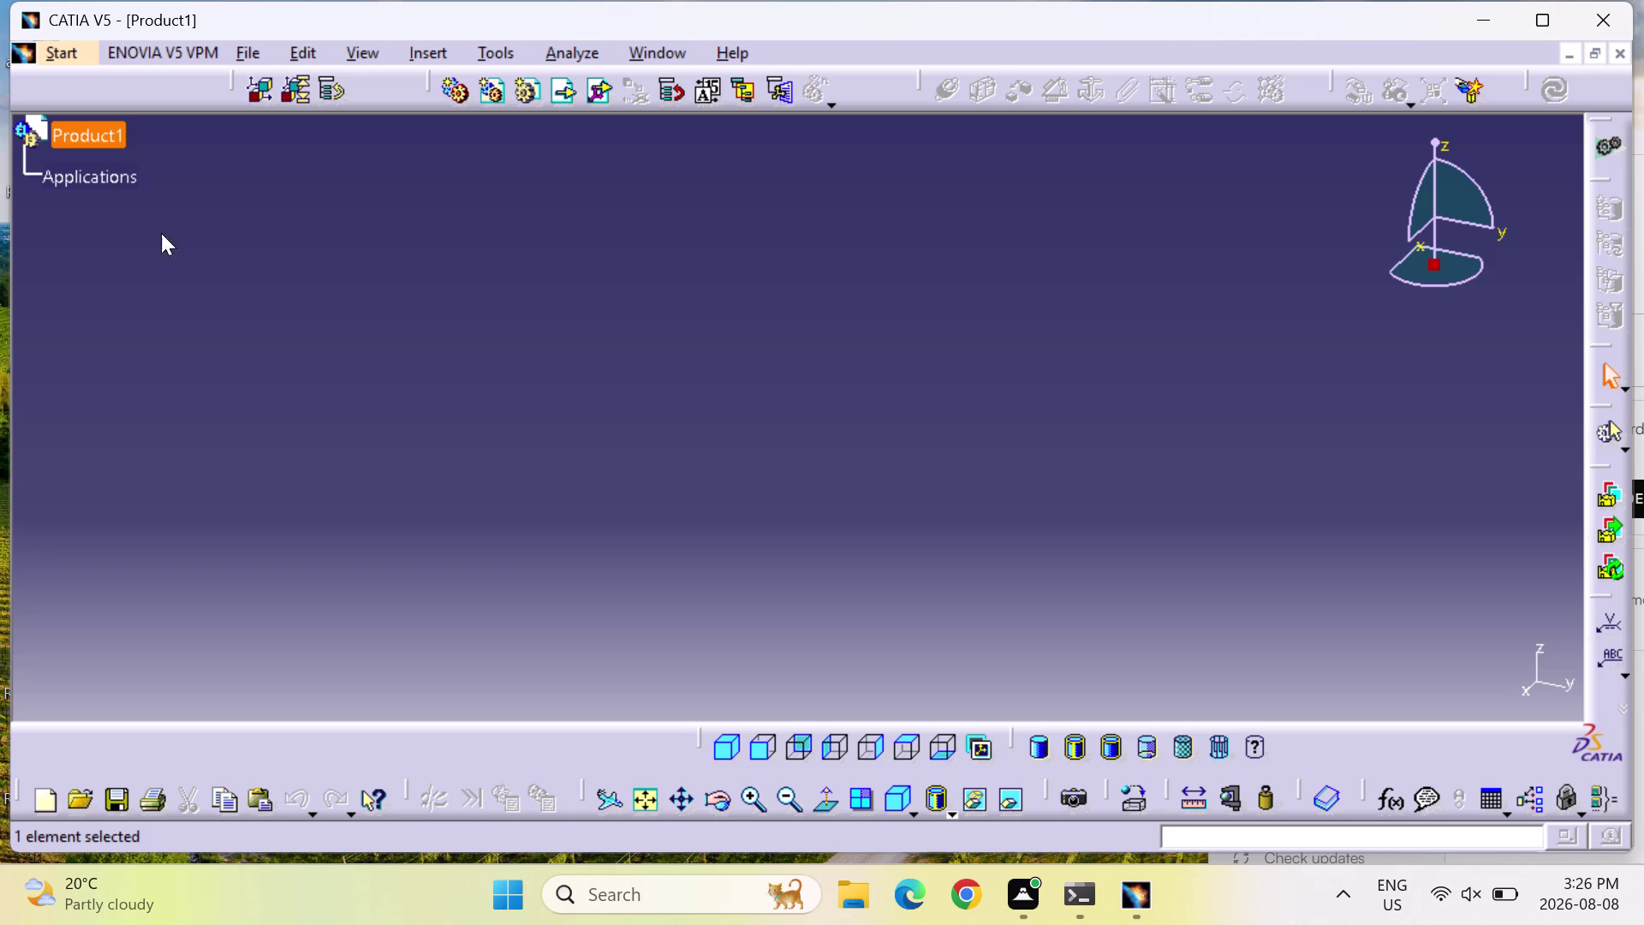
Close the empty Product1 document via File > Close.
click(1626, 55)
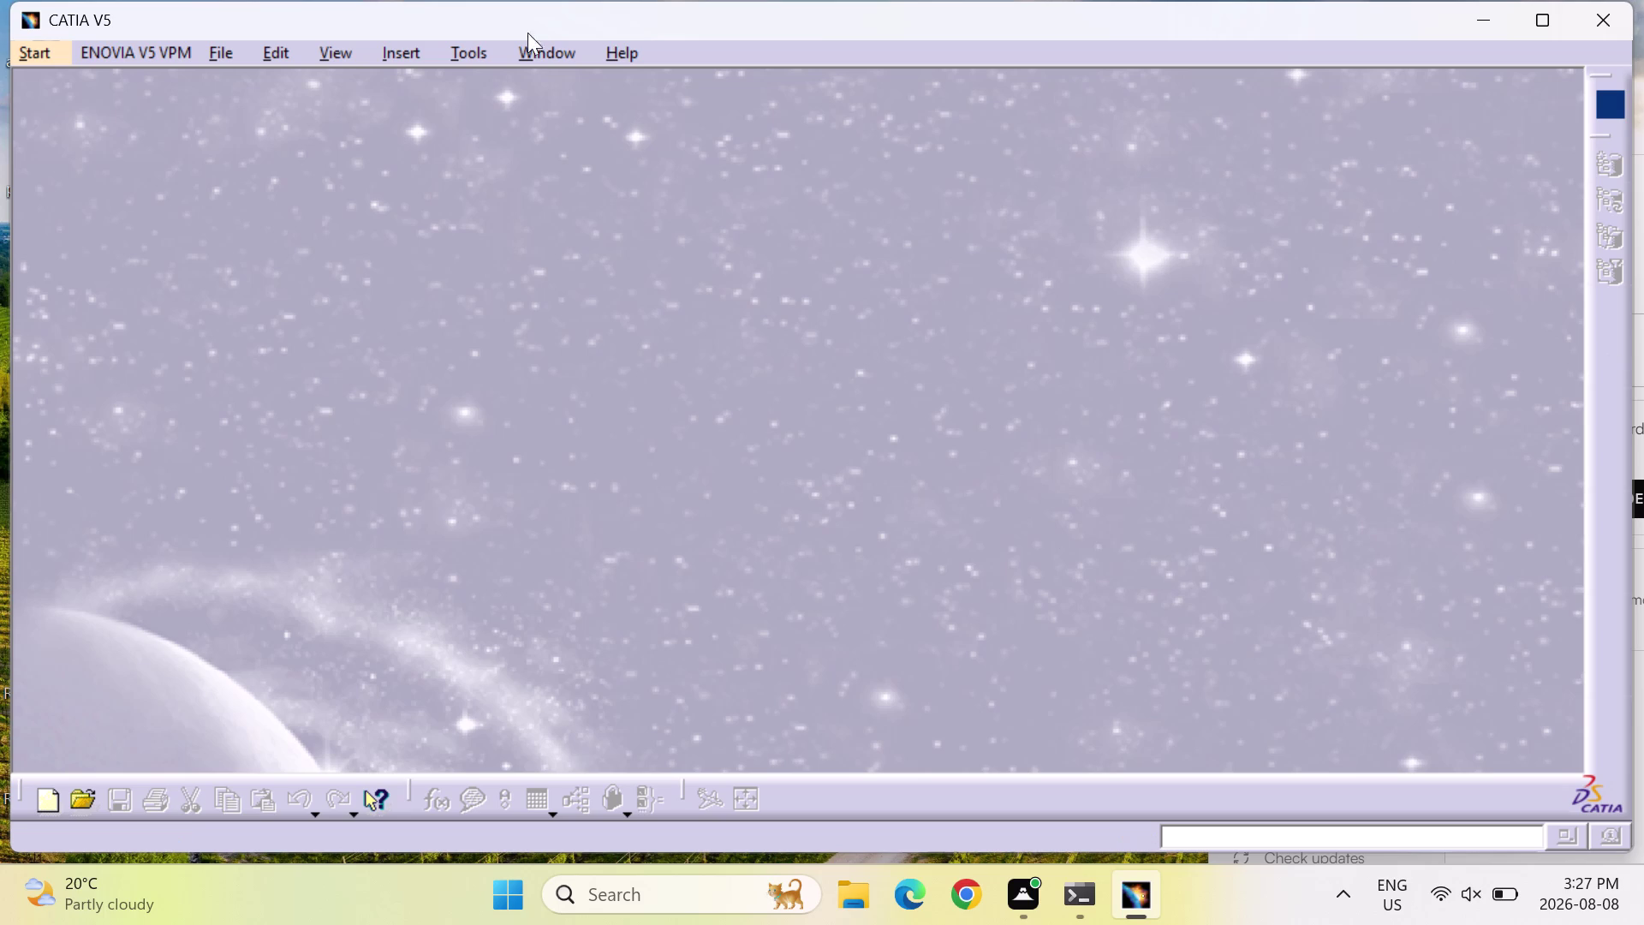
Create a new Part Design part from Mechanical Design, keeping the default name Part1.
click(40, 51)
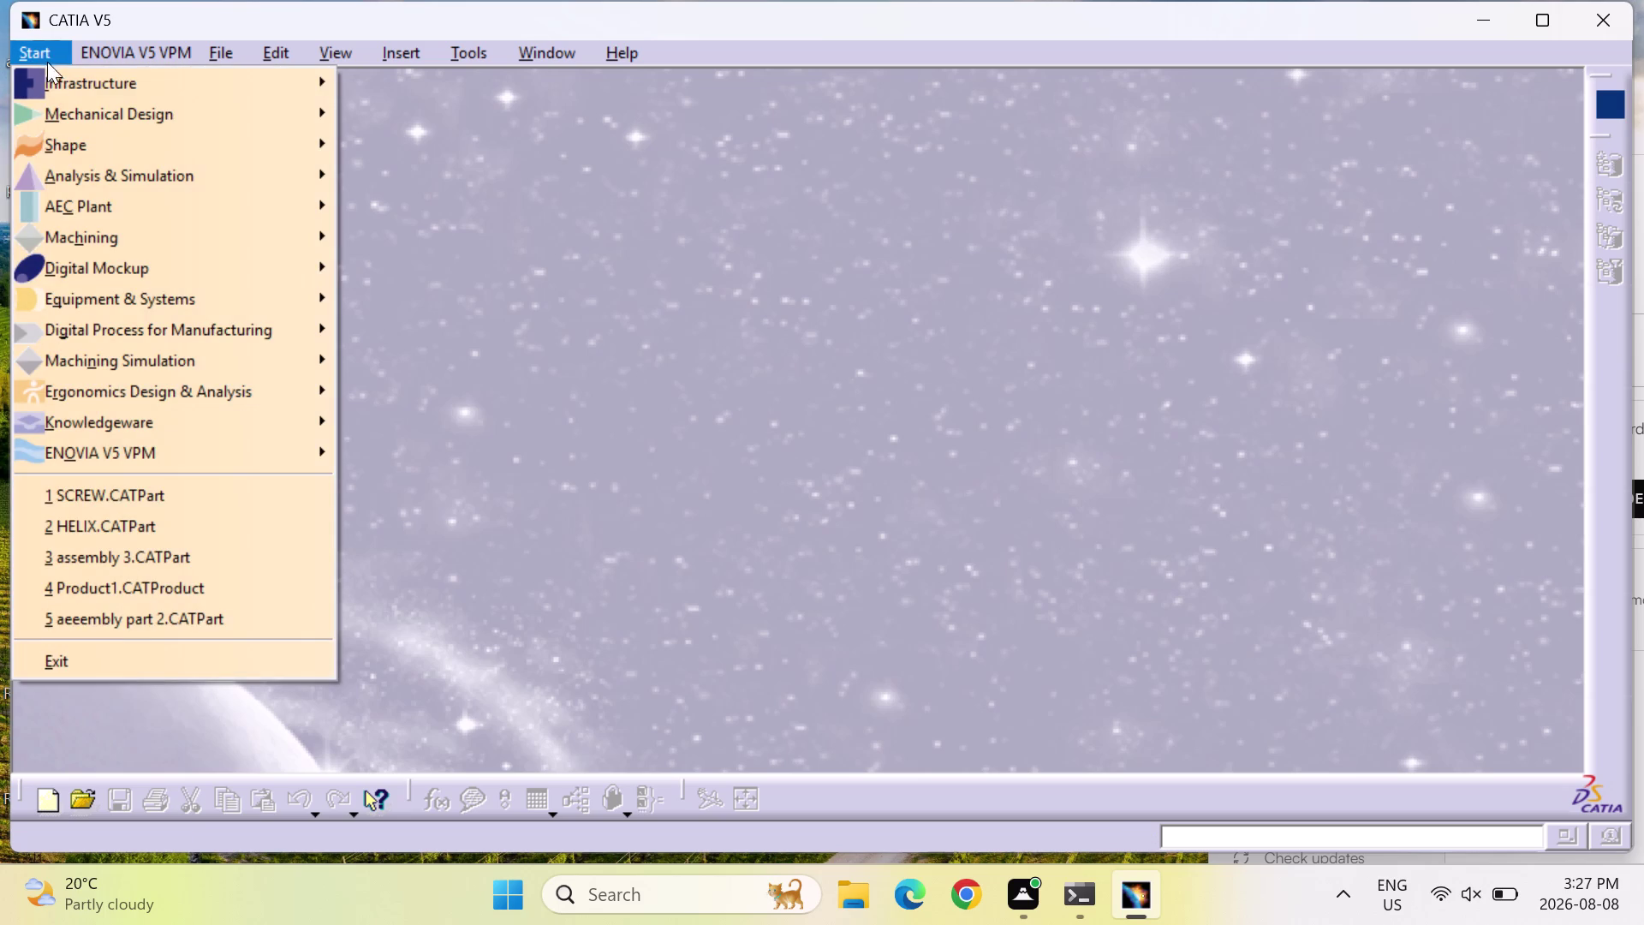
click(79, 111)
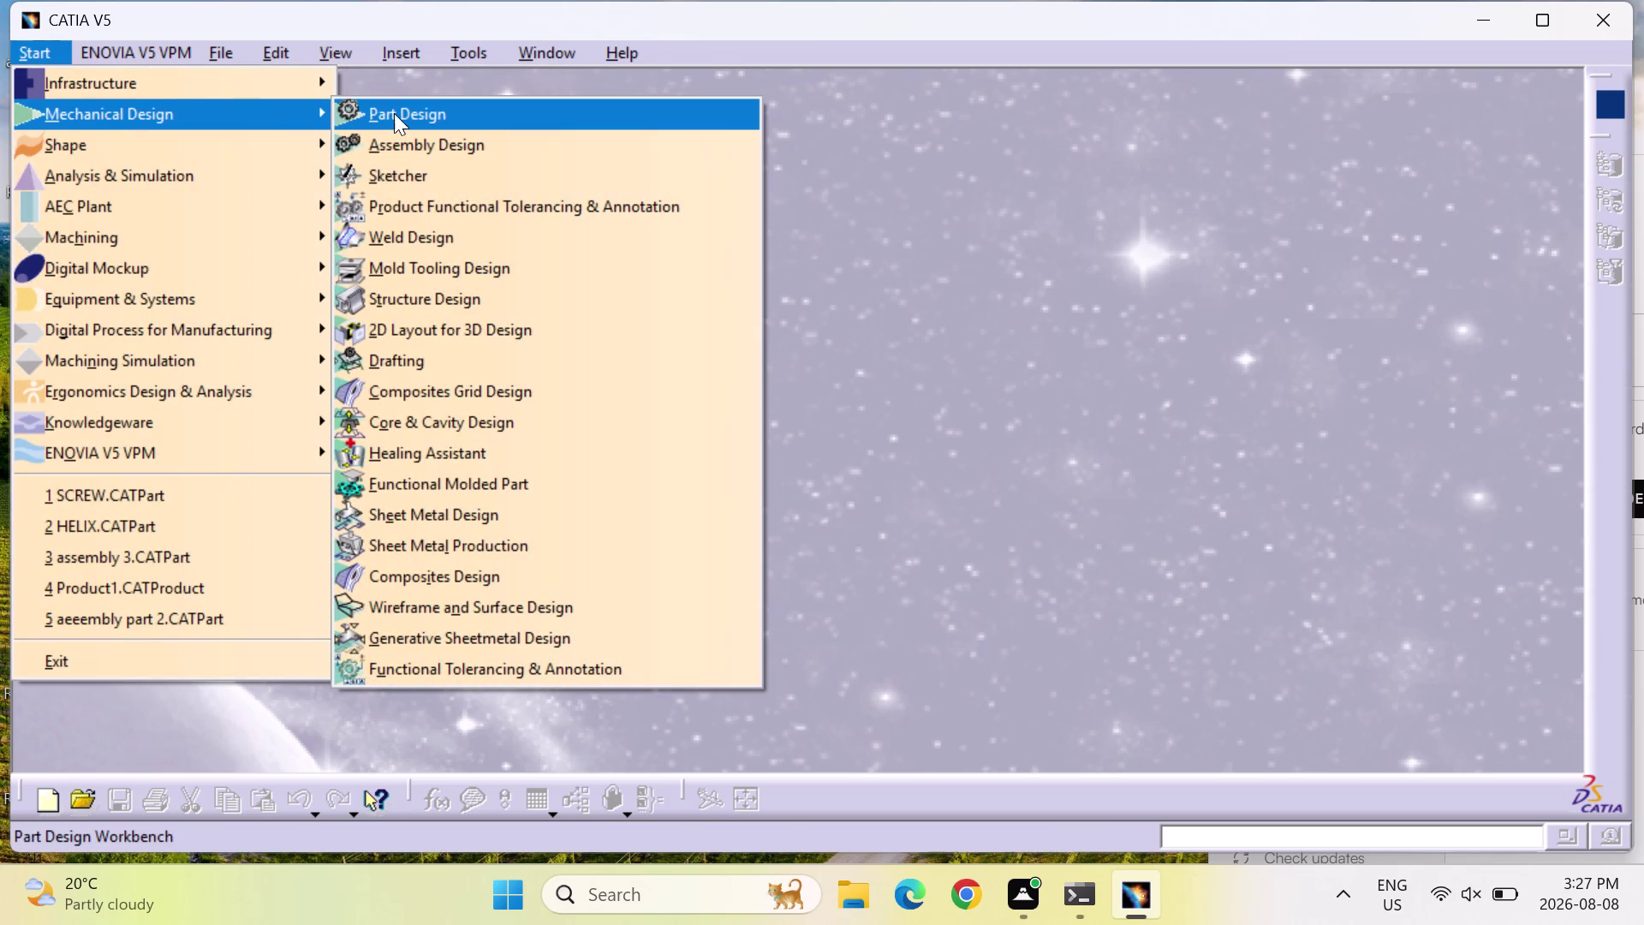
click(403, 111)
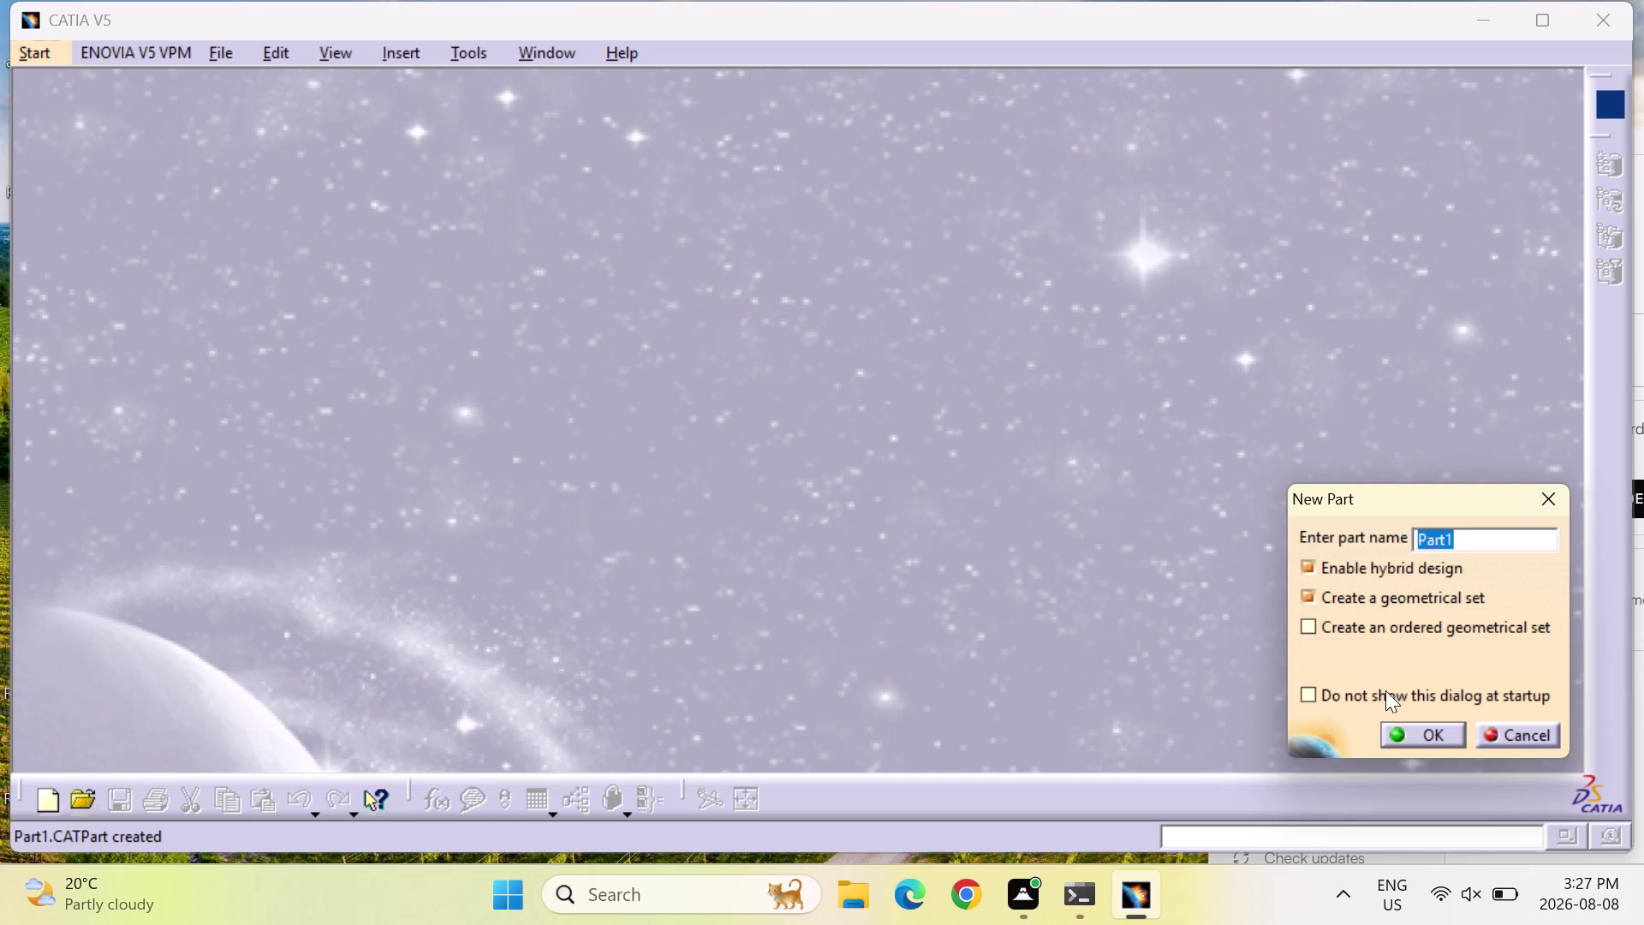
click(1431, 728)
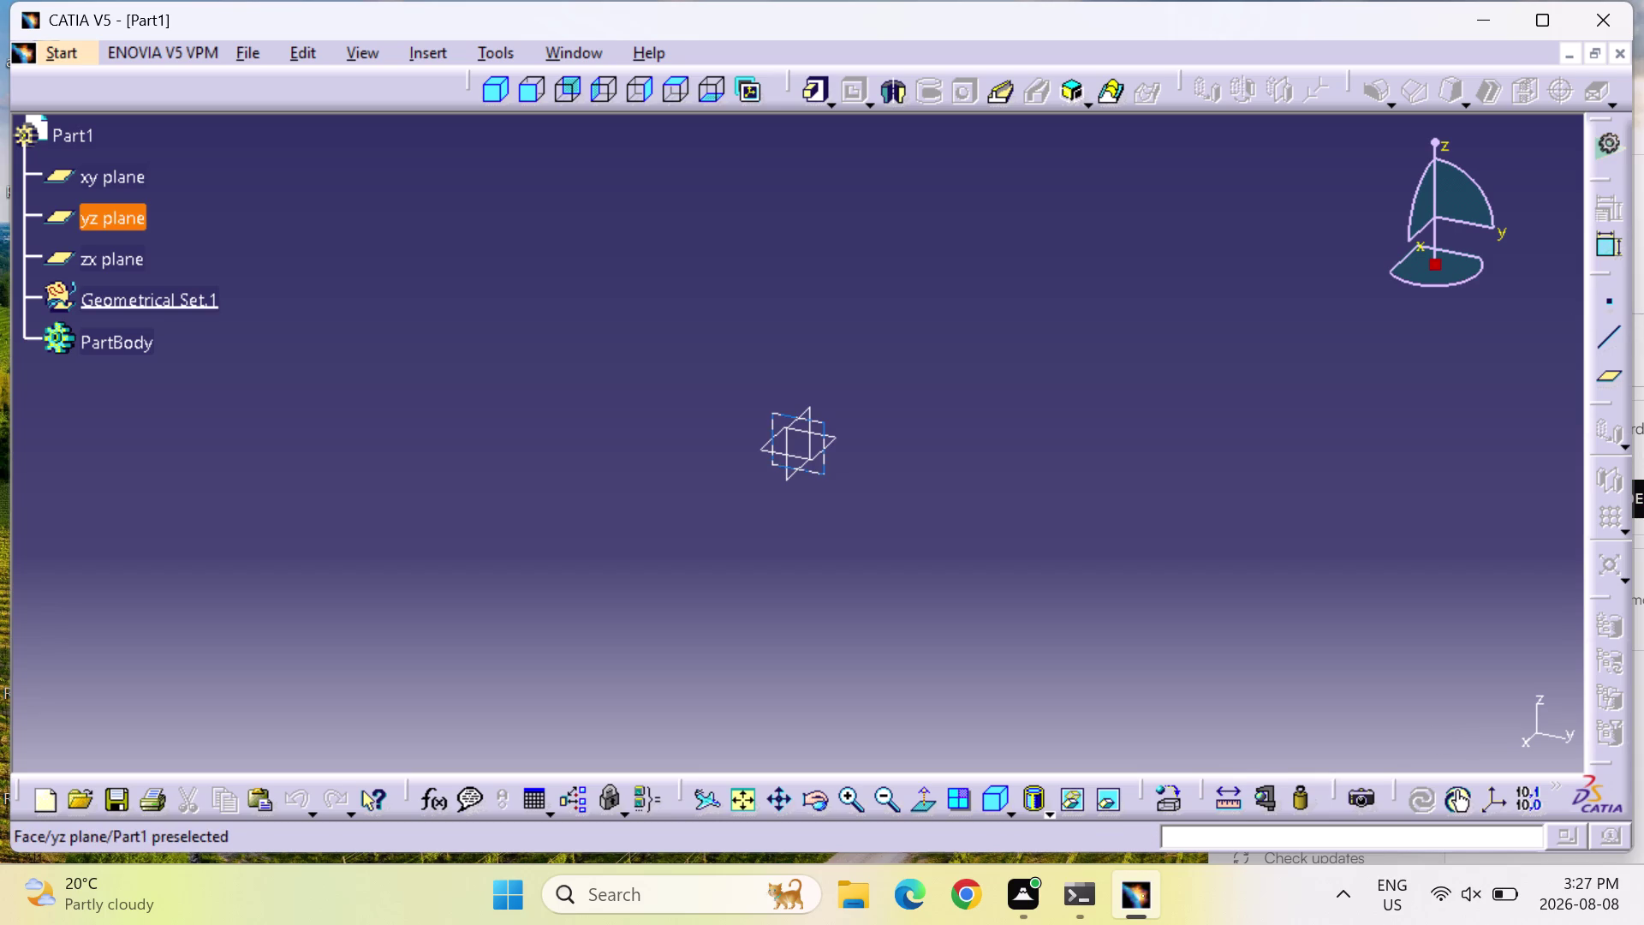
click(796, 416)
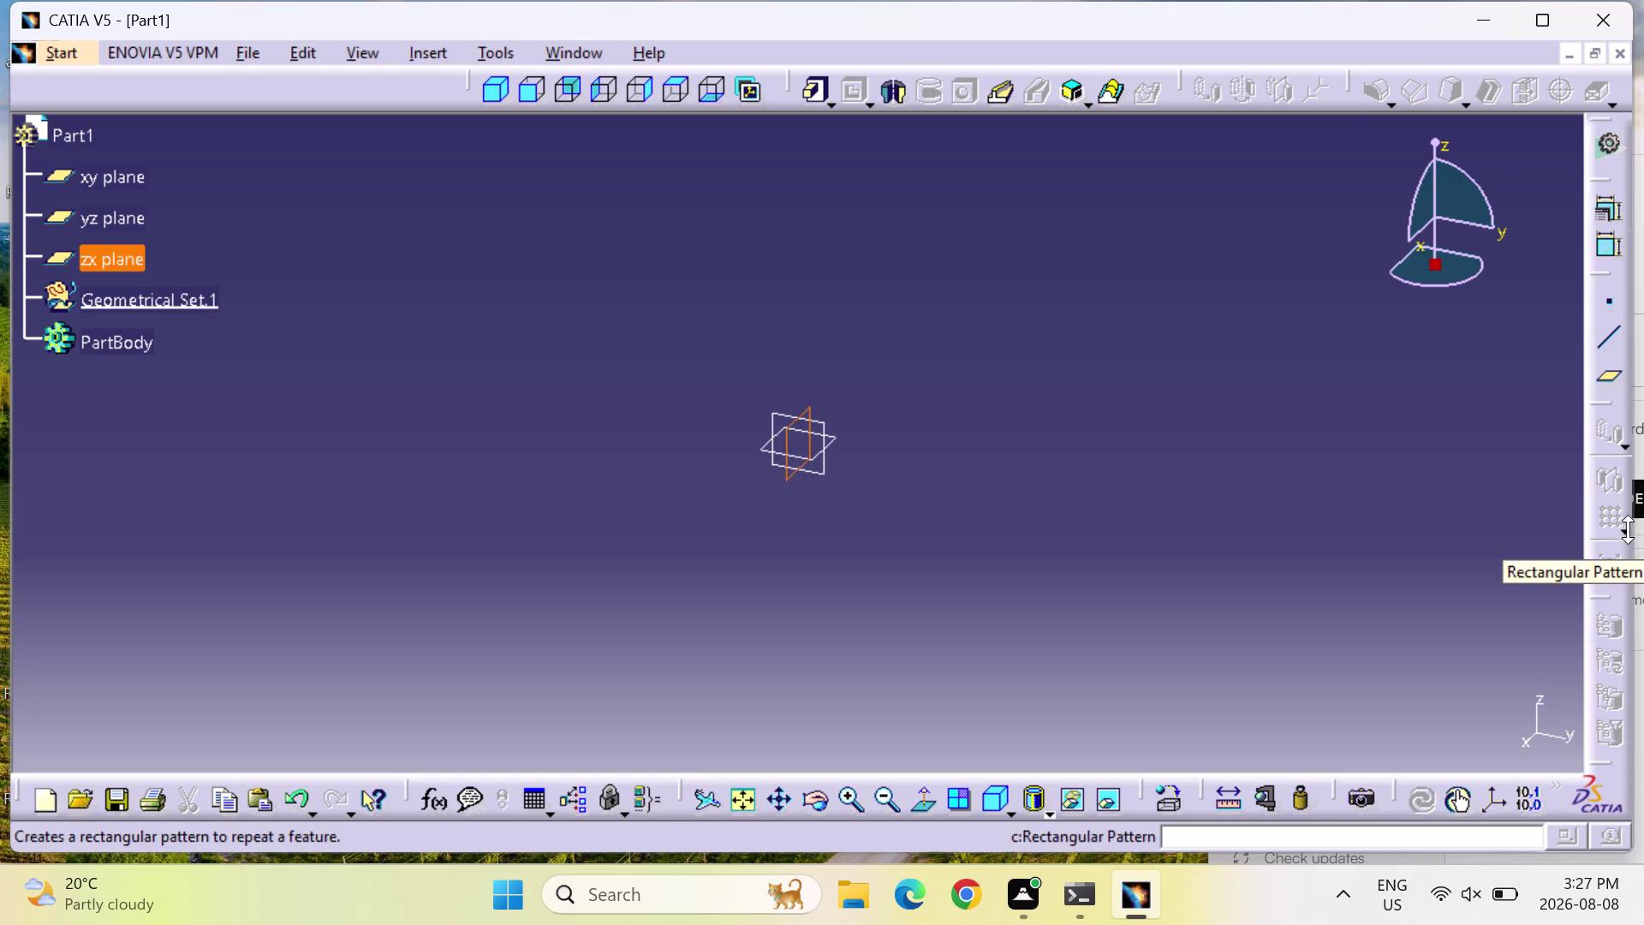
right_click(1258, 60)
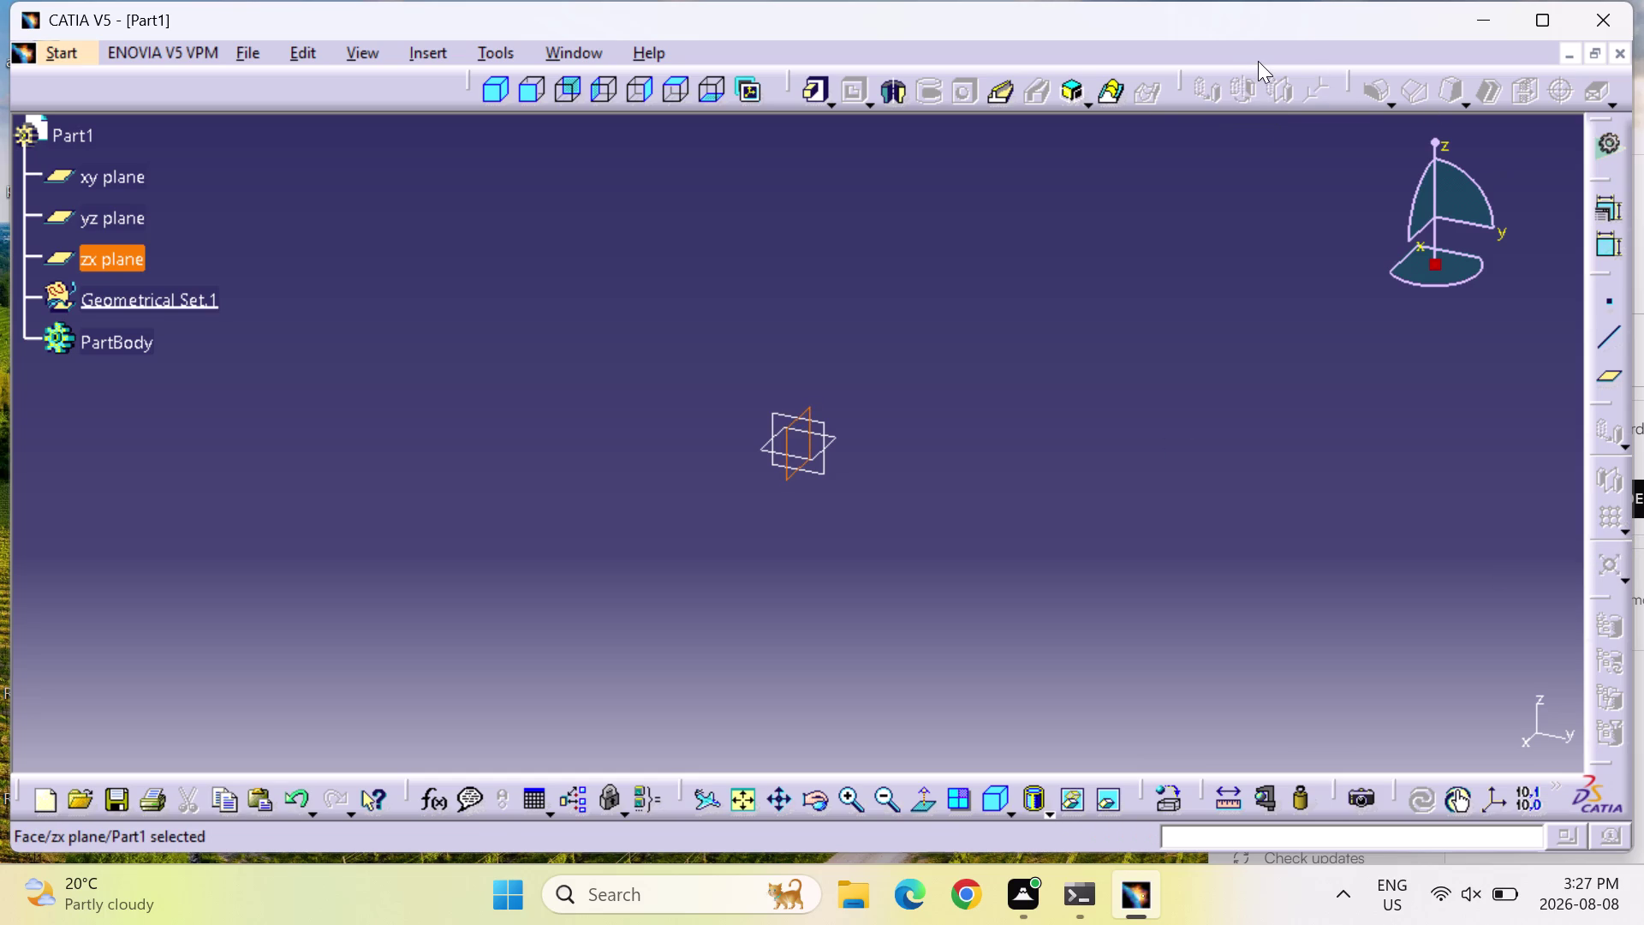
double_click(1258, 61)
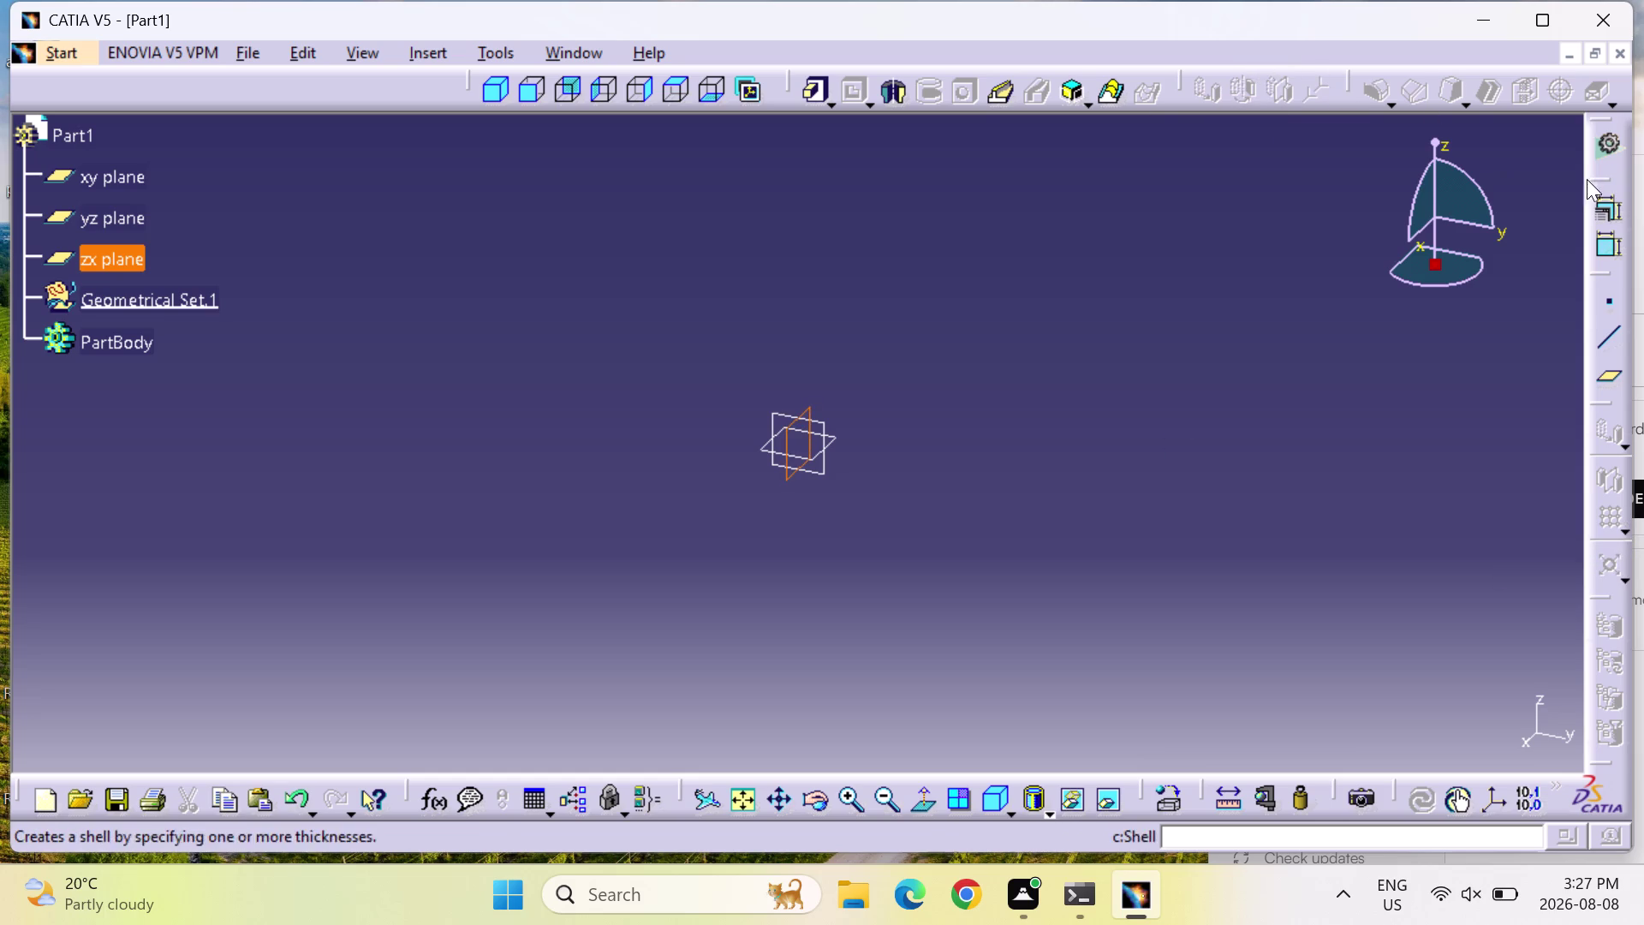
drag(1603, 176, 1445, 78)
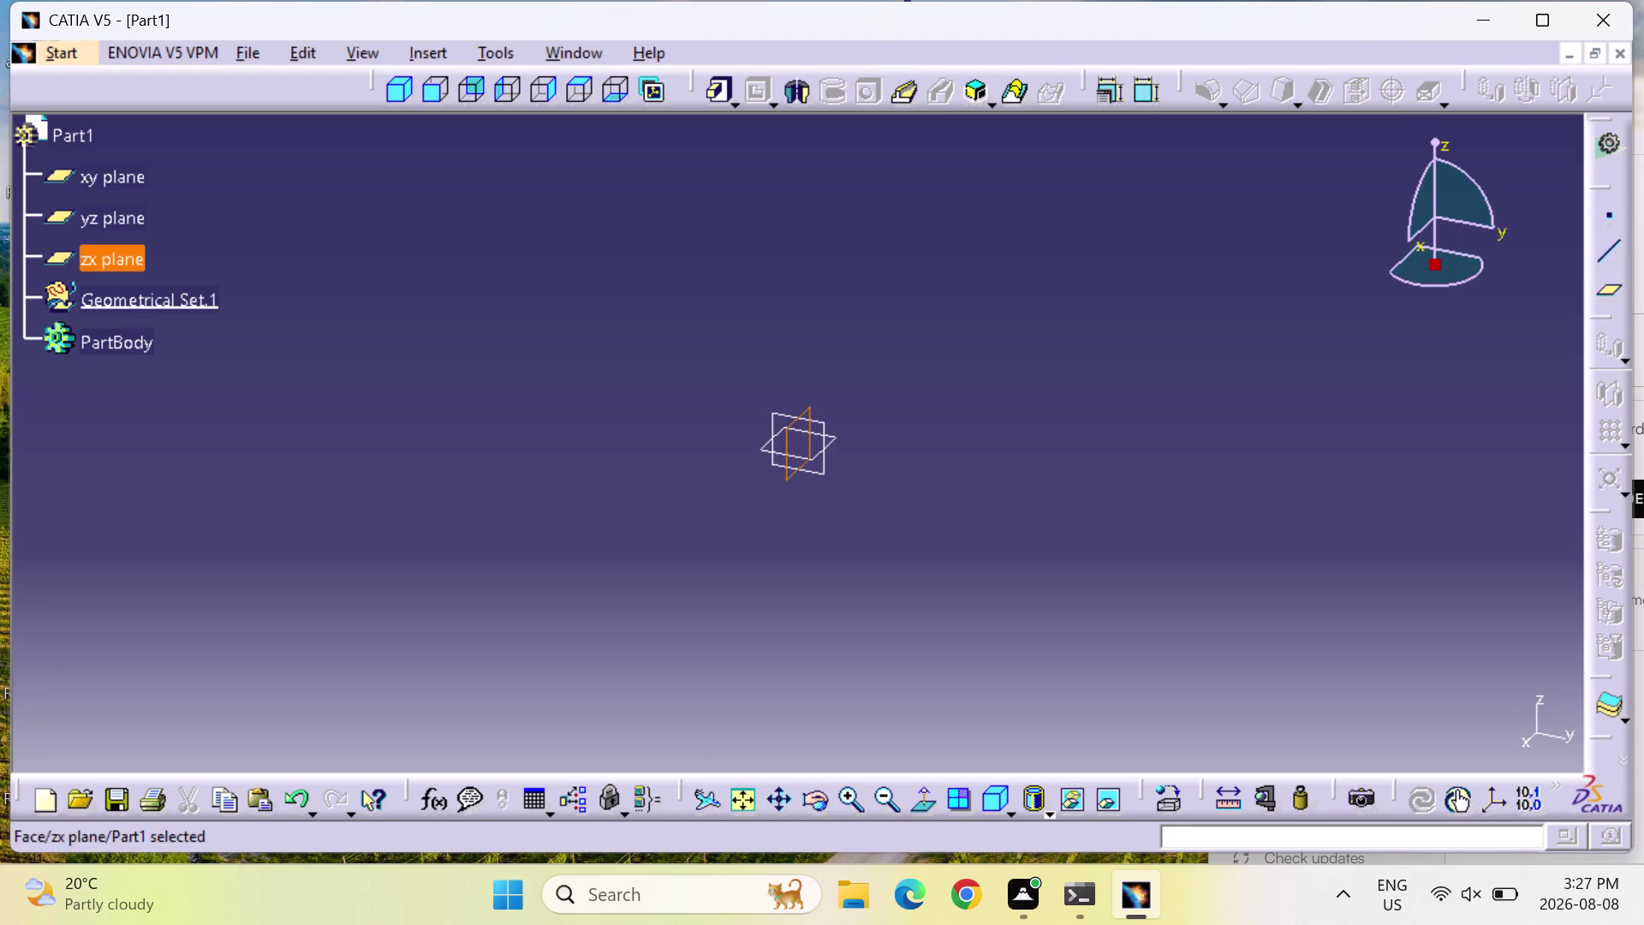
Regroup the point, line and plane commands and move another toolbar in the layout.
drag(1603, 190, 1490, 136)
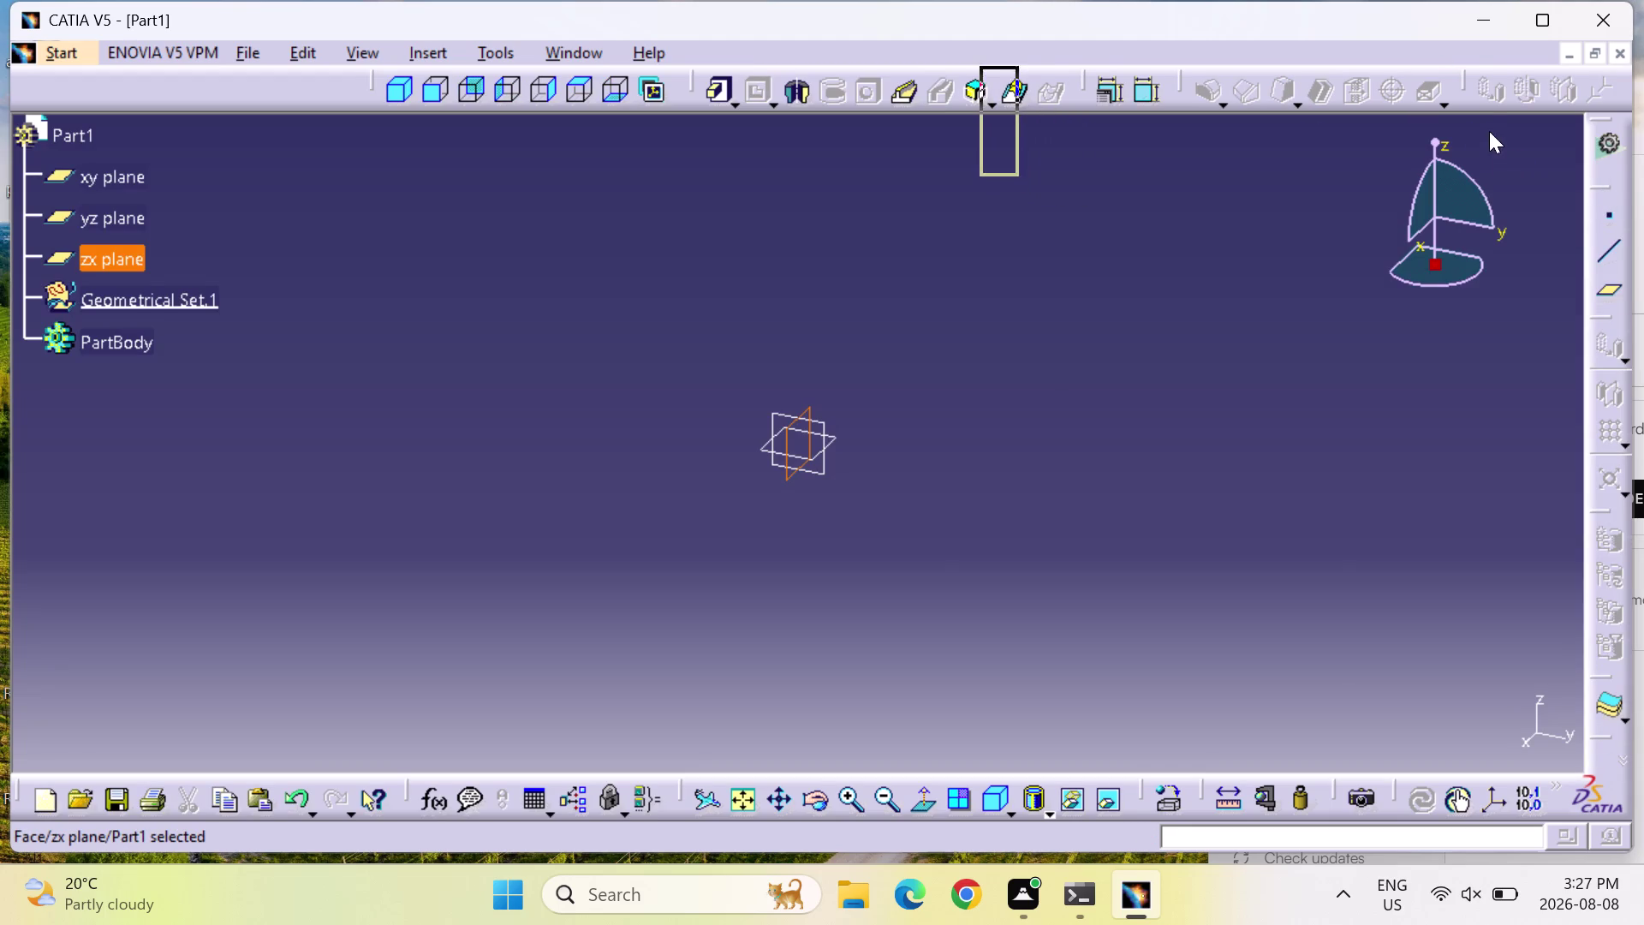
drag(1491, 136, 1488, 62)
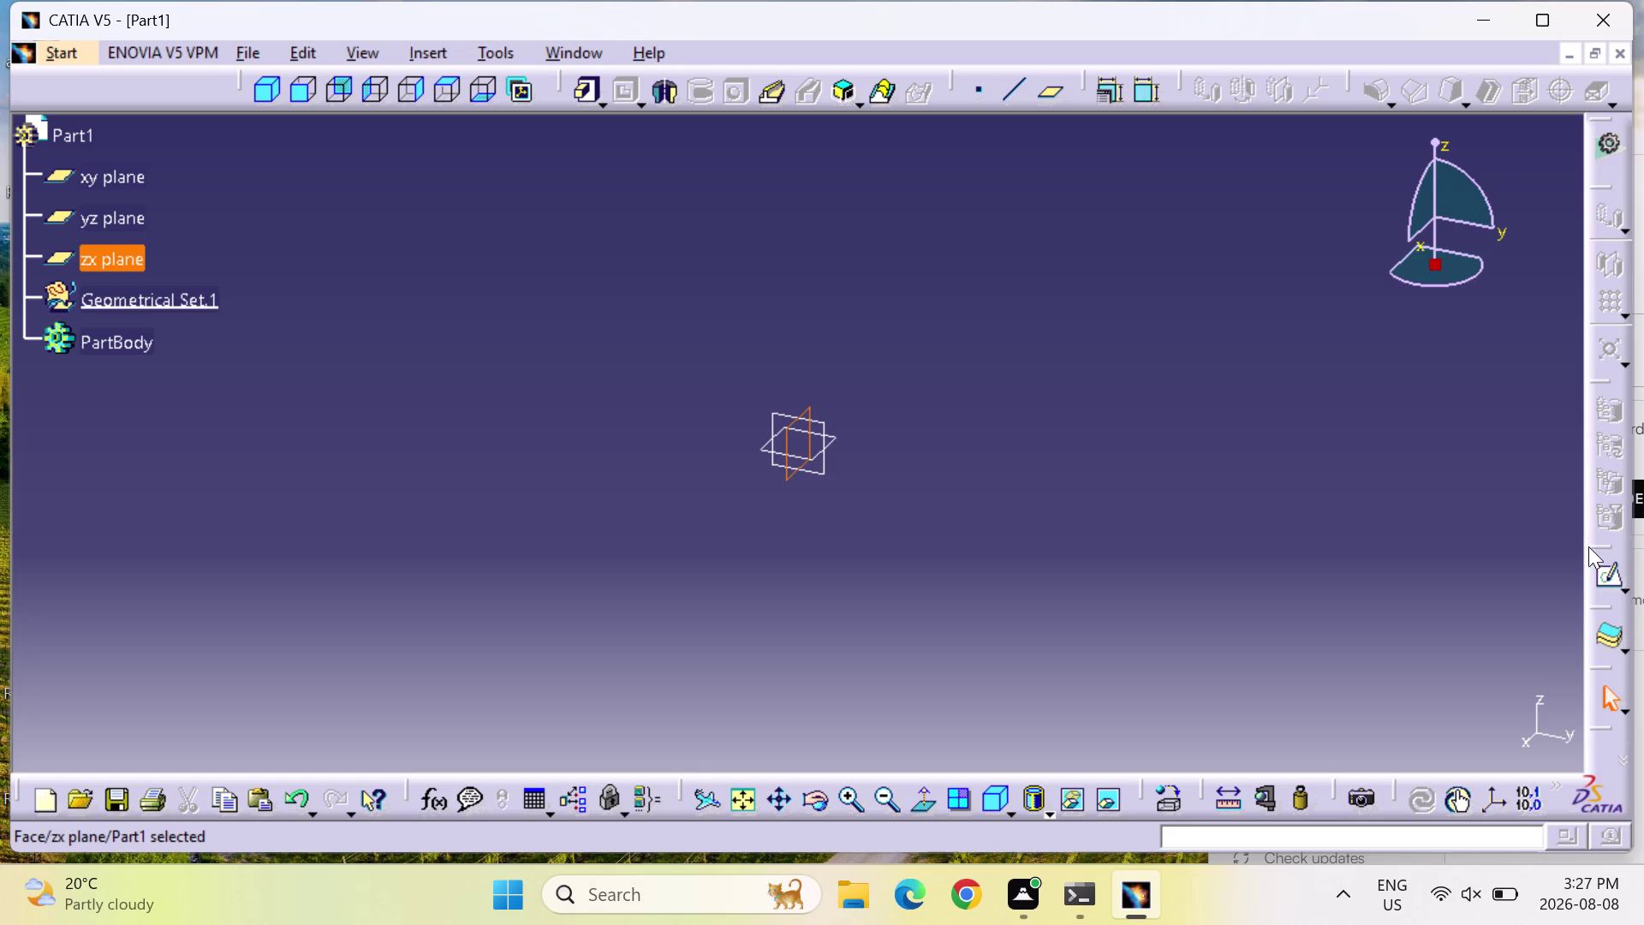
drag(1593, 551, 1643, 229)
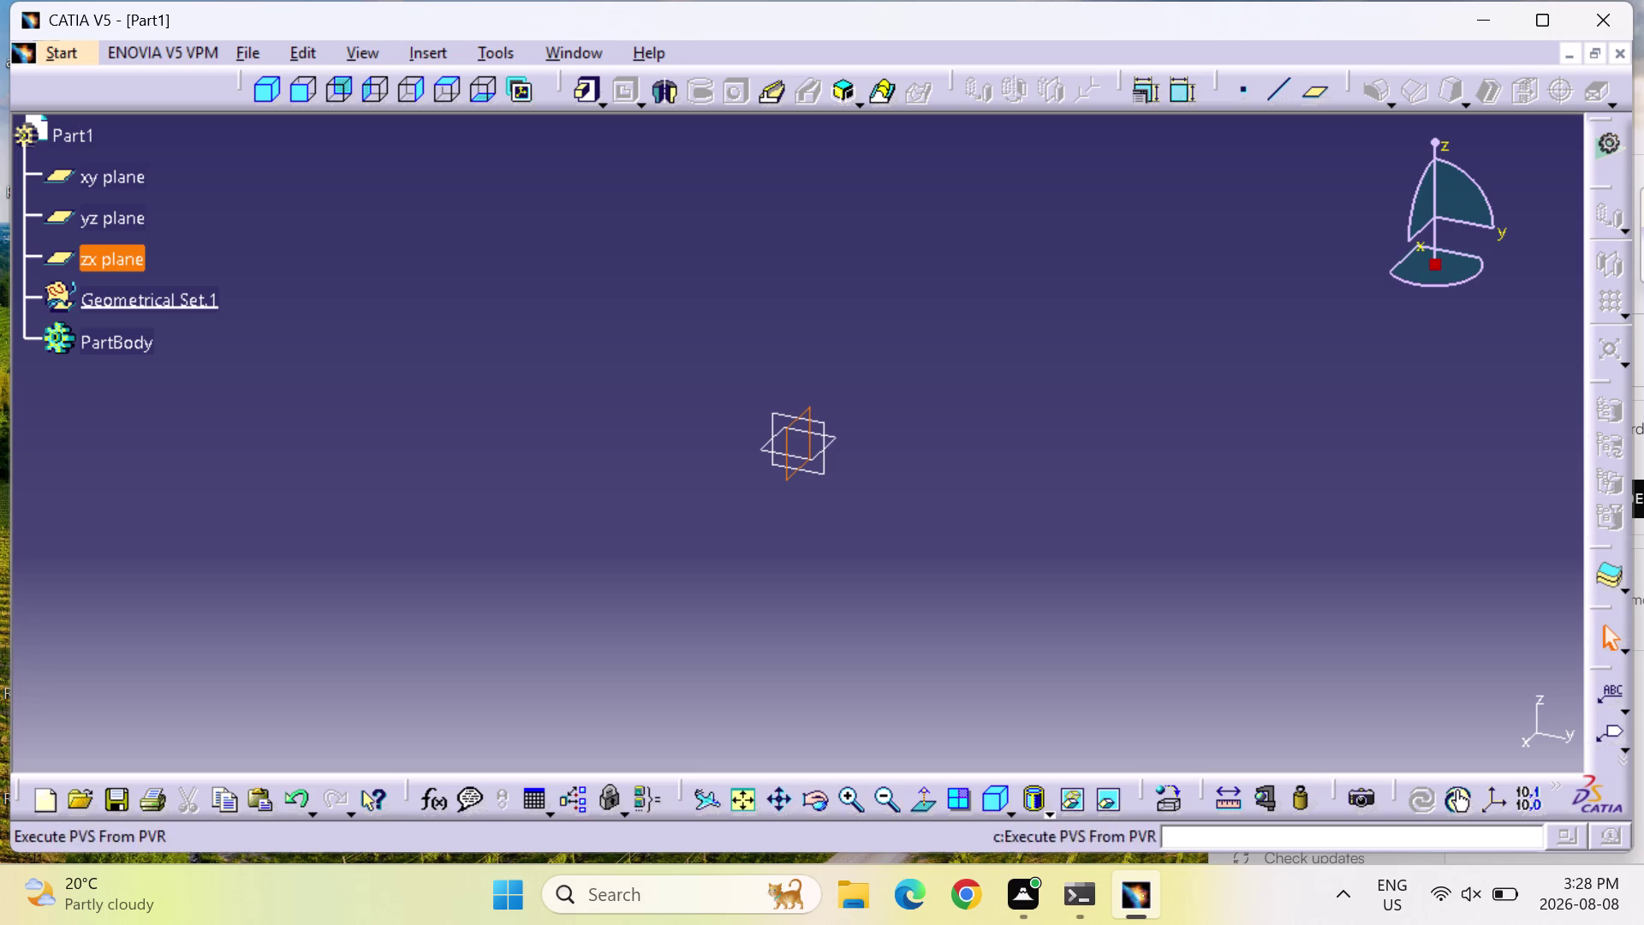
Deselect the zx plane, float a small toolbar, and reorder the remaining docked toolbars.
key(ctrl+z)
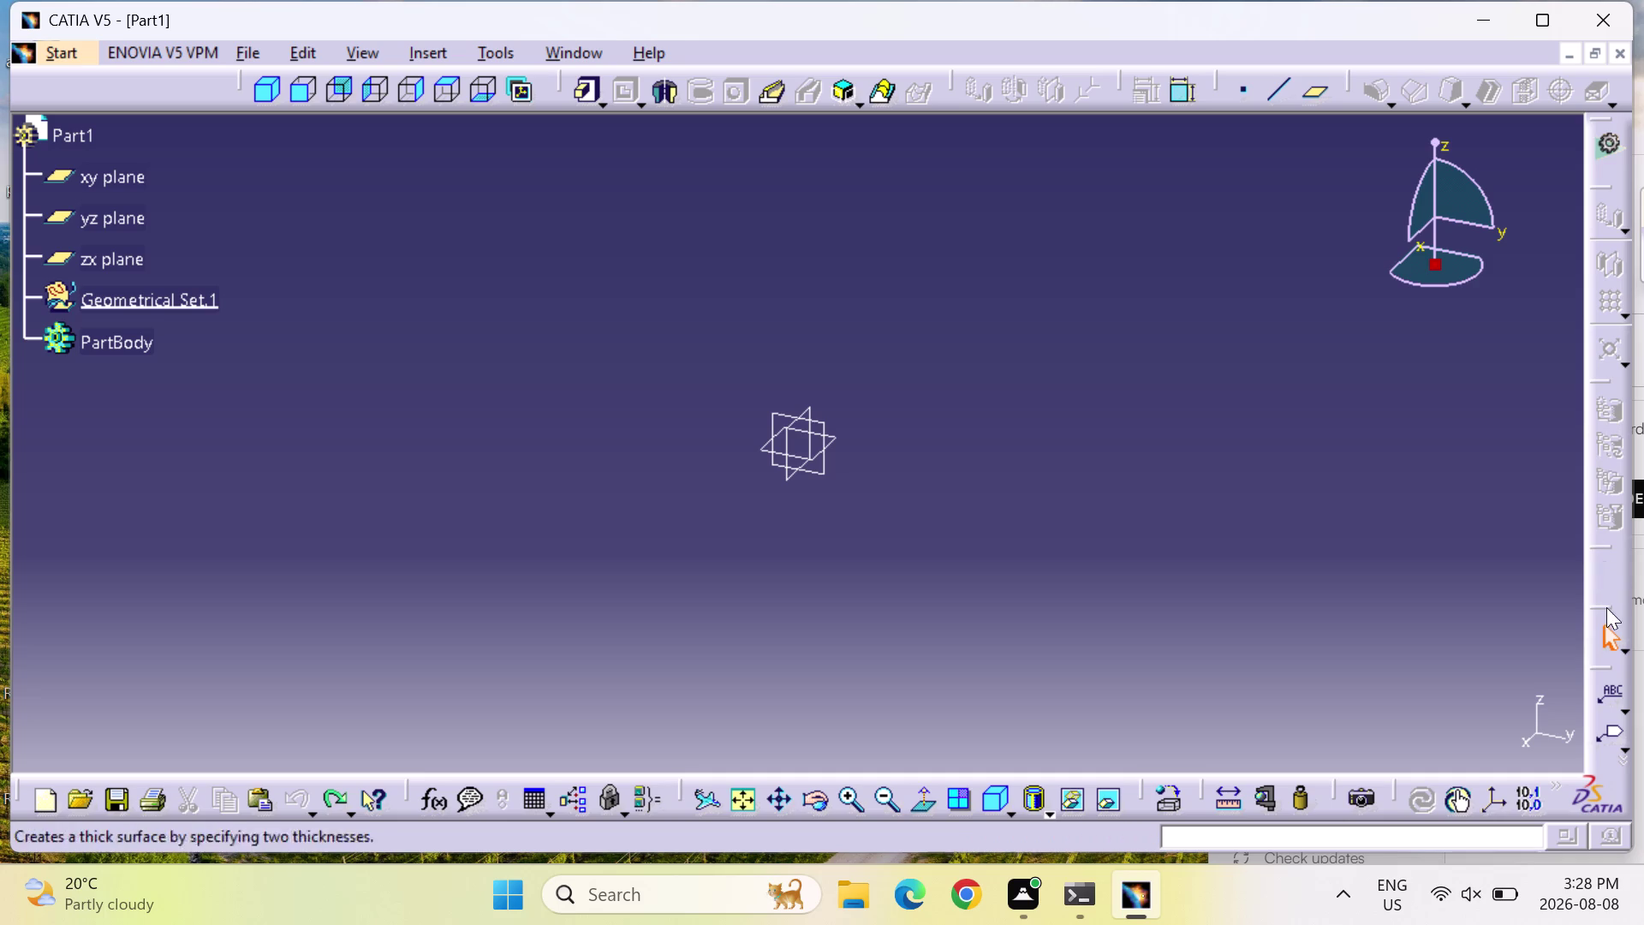
drag(1611, 553, 1528, 525)
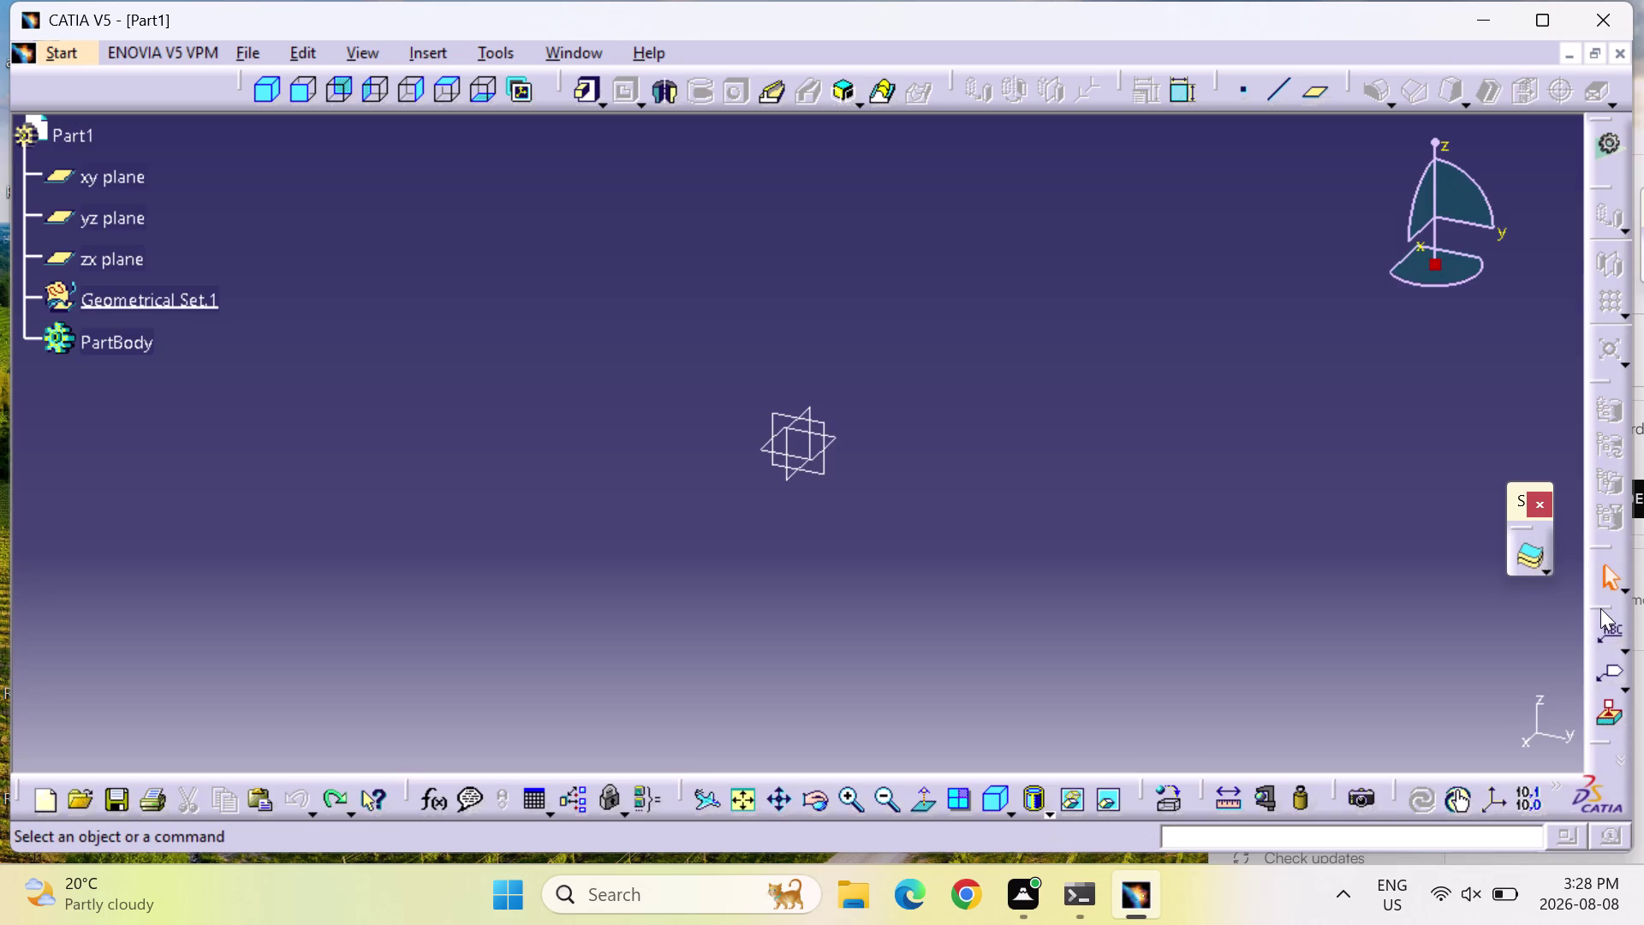
drag(1601, 608, 1581, 586)
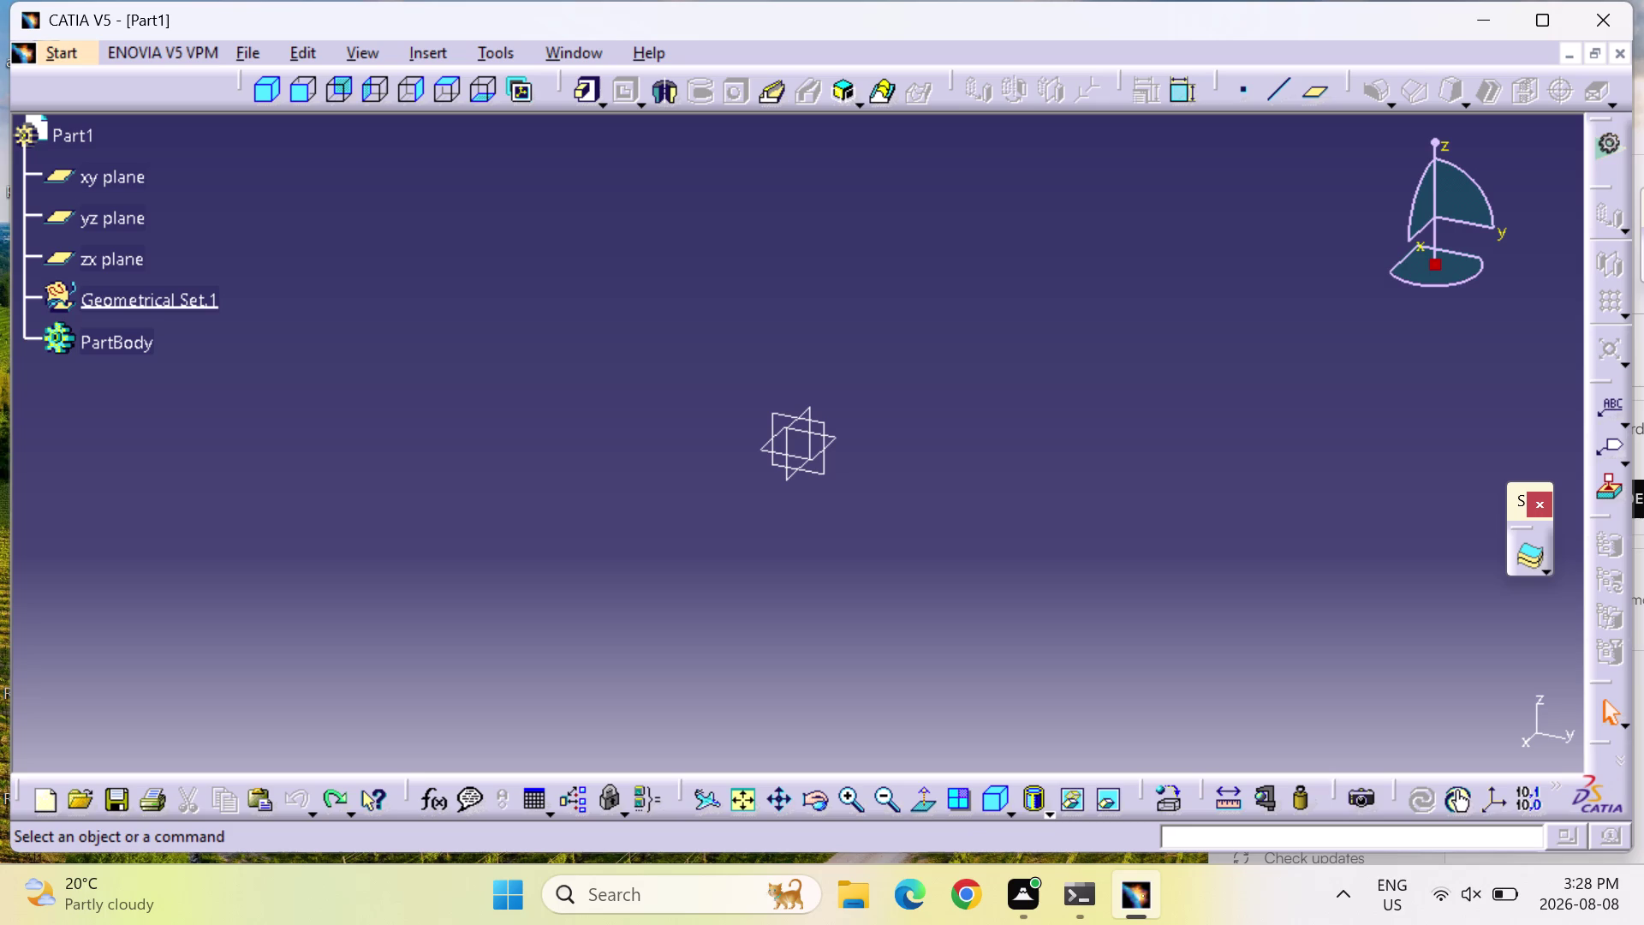